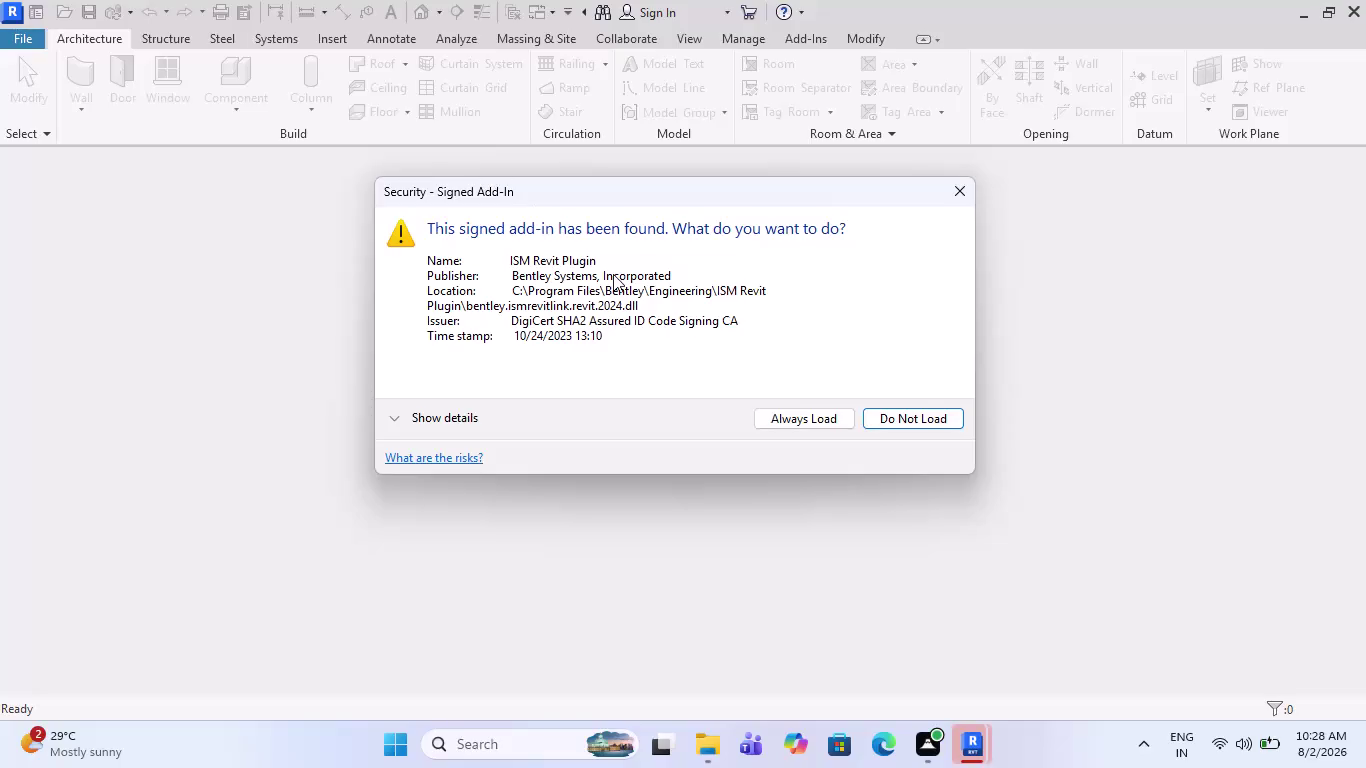
Choose a load option in the ISM Revit Plugin Security - Signed Add-In dialog.
click(945, 417)
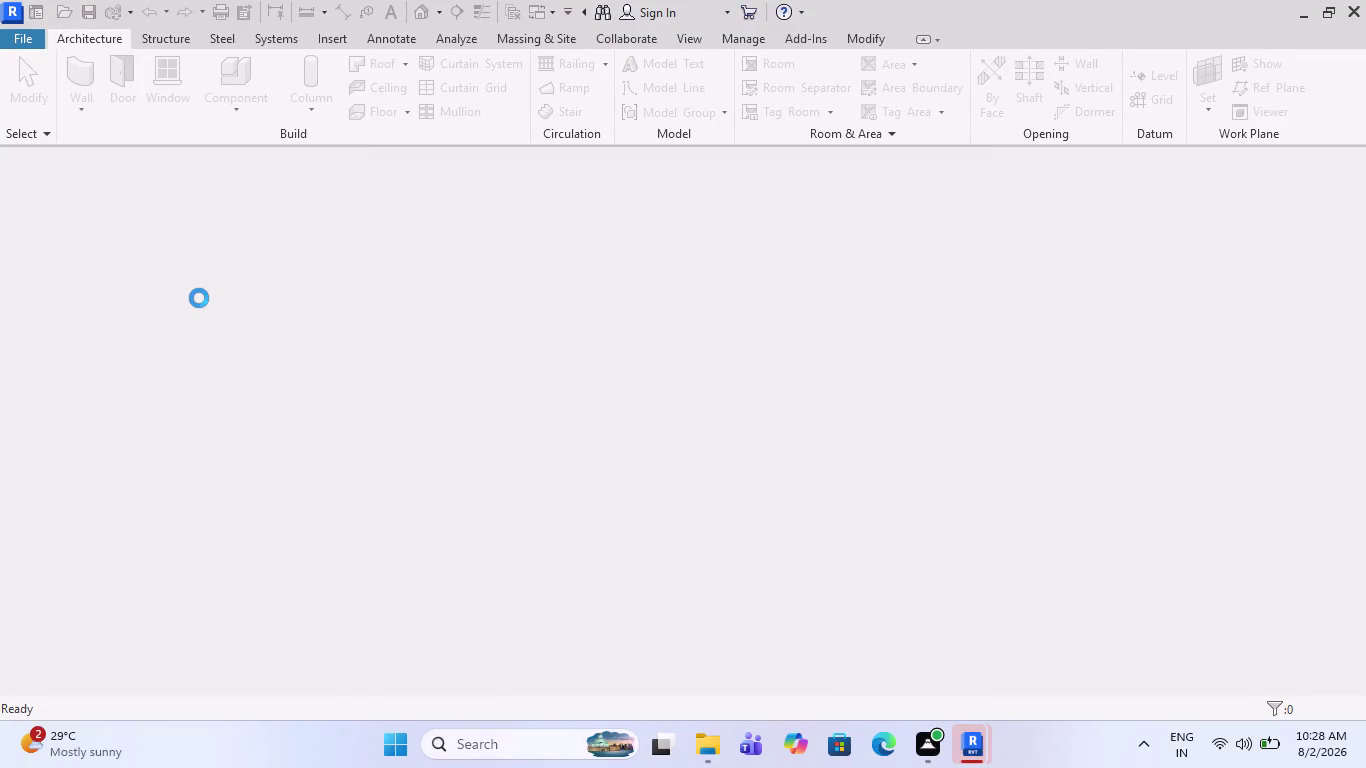